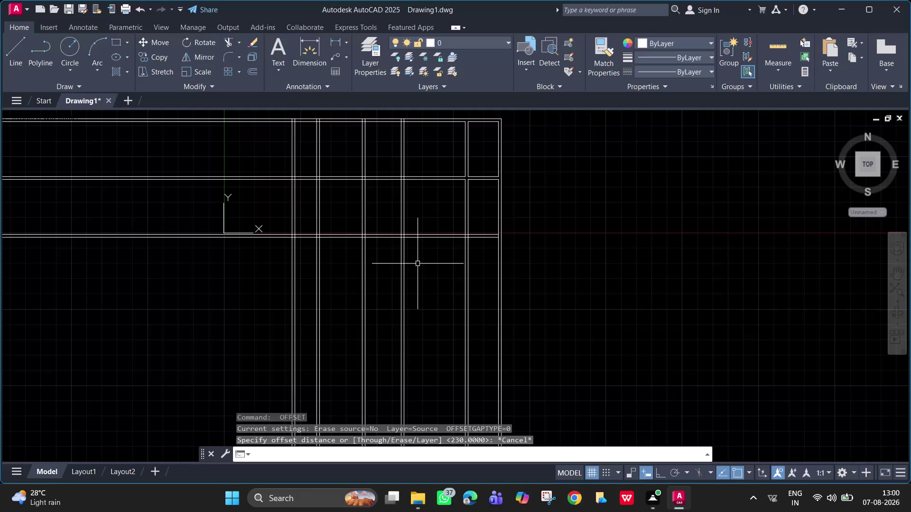
Open the QuickCalc palette with the QC alias and clear its display.
text(qc)
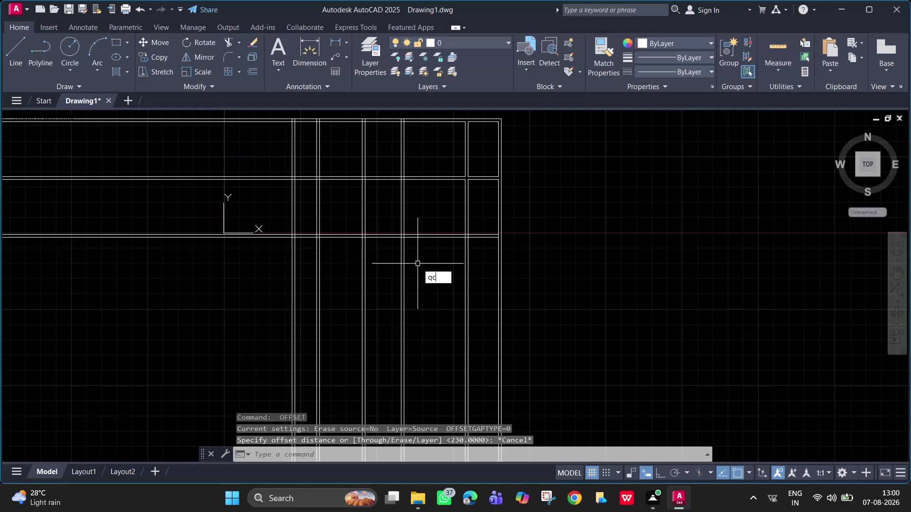
key(Return)
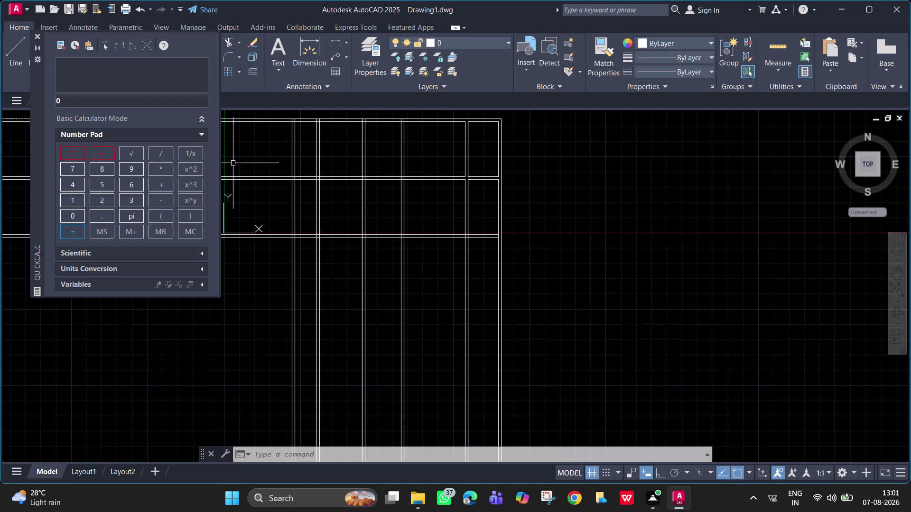
click(75, 154)
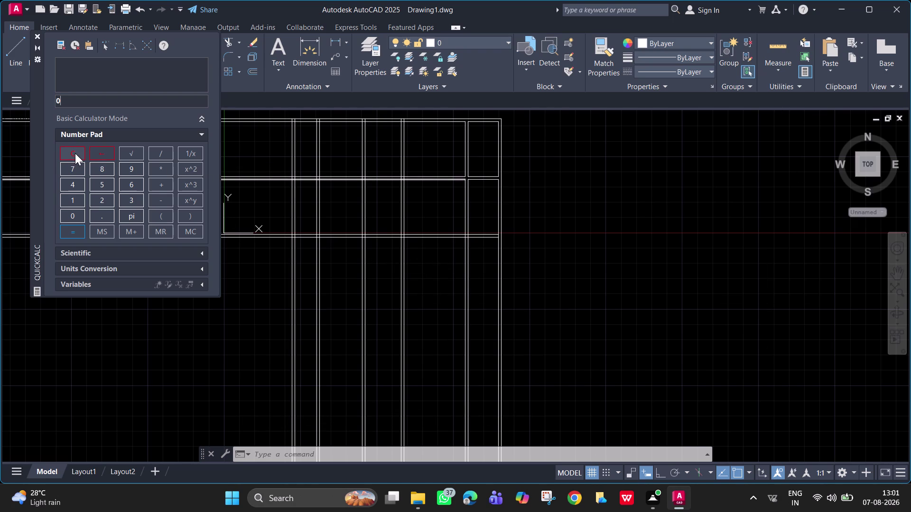
Compute 1650 + 3500 = 5150 in QuickCalc, then close the palette.
double_click(75, 153)
click(75, 153)
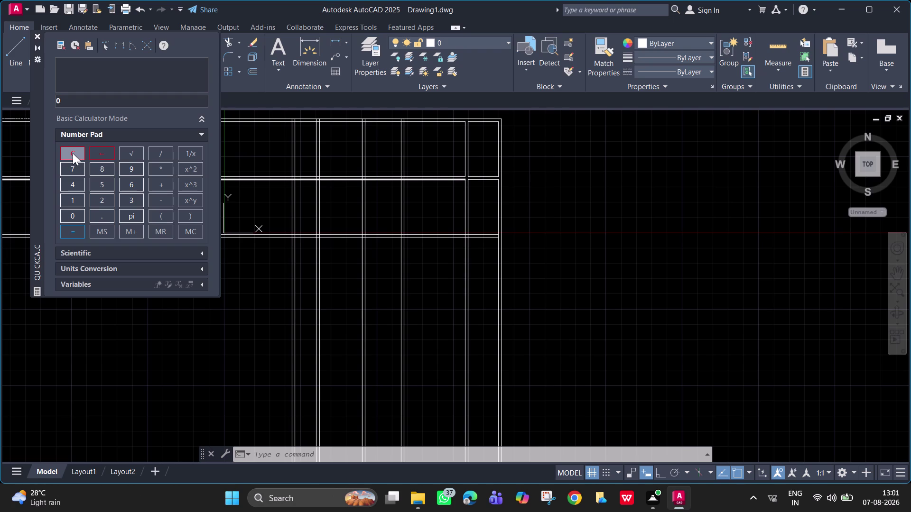
double_click(73, 153)
text(16650)
key(BackSpace)
key(BackSpace)
key(BackSpace)
text(50)
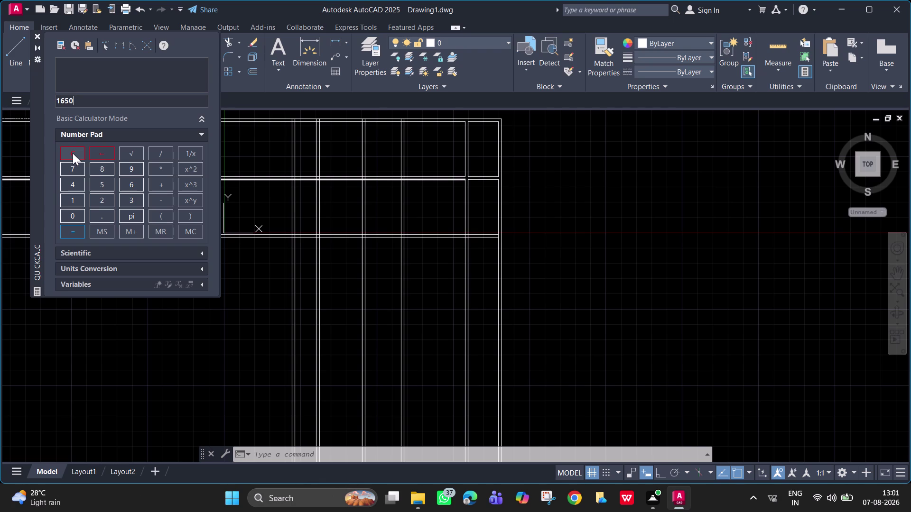
key(plus)
key(3)
text(500)
key(Return)
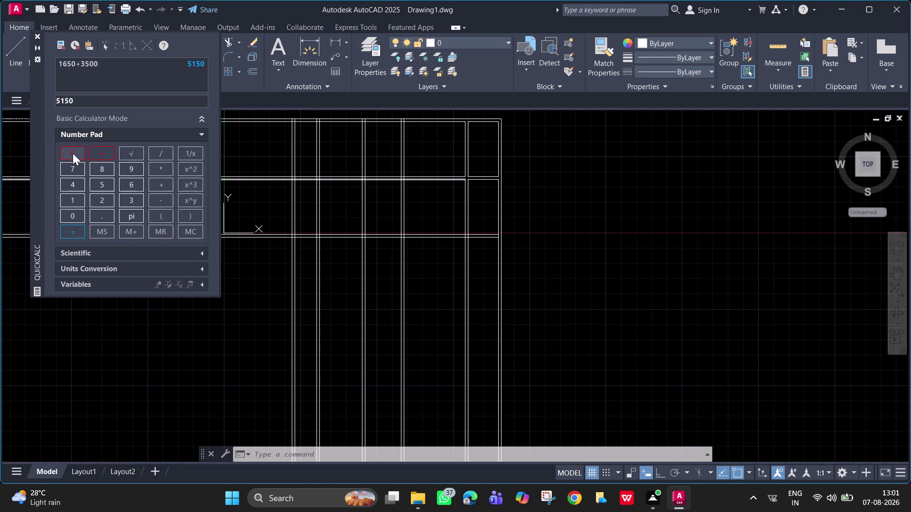
click(36, 37)
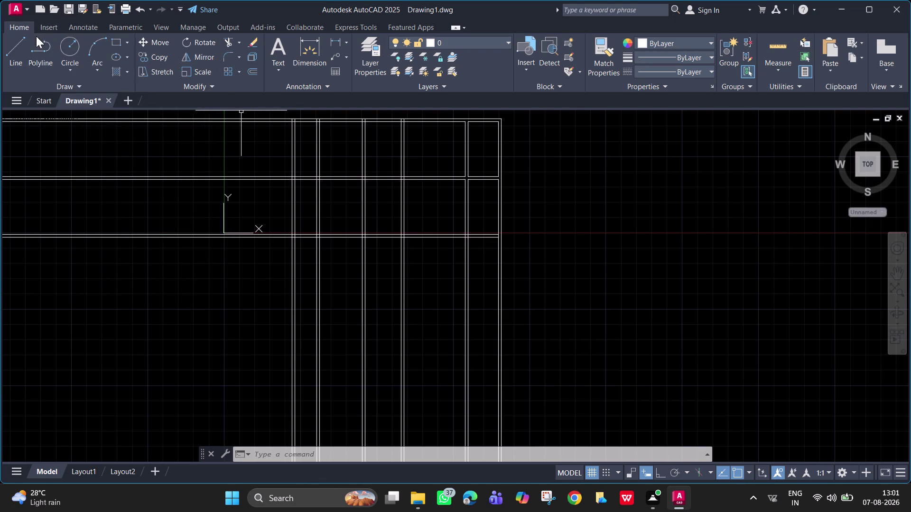
Offset the lower horizontal wall line 5150 downward.
key(o)
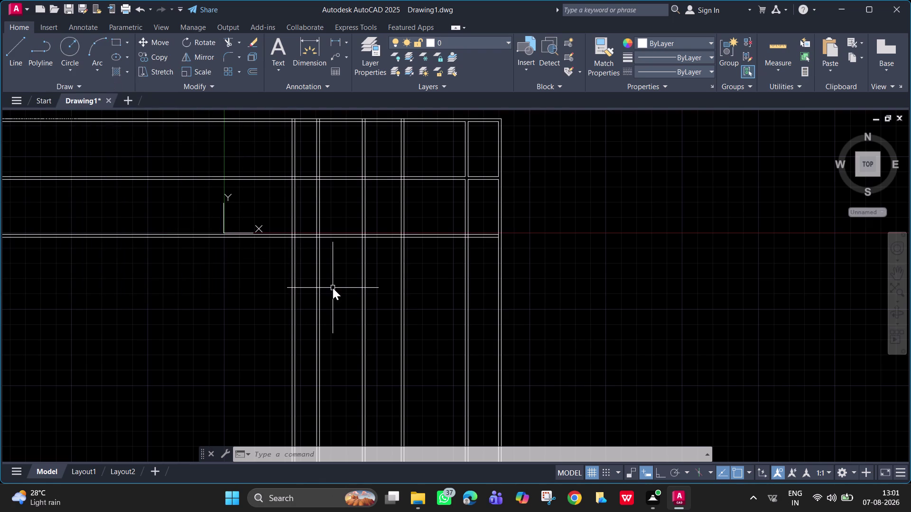
key(Return)
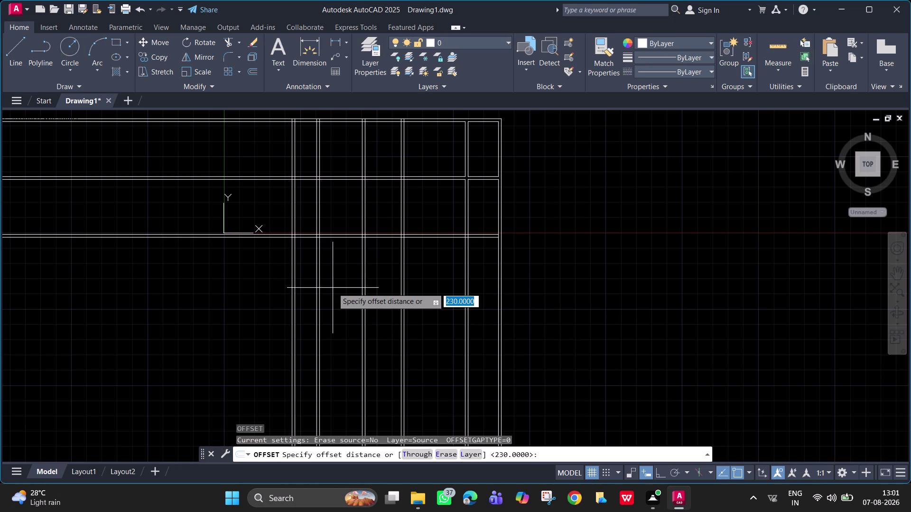
text(5150)
key(Return)
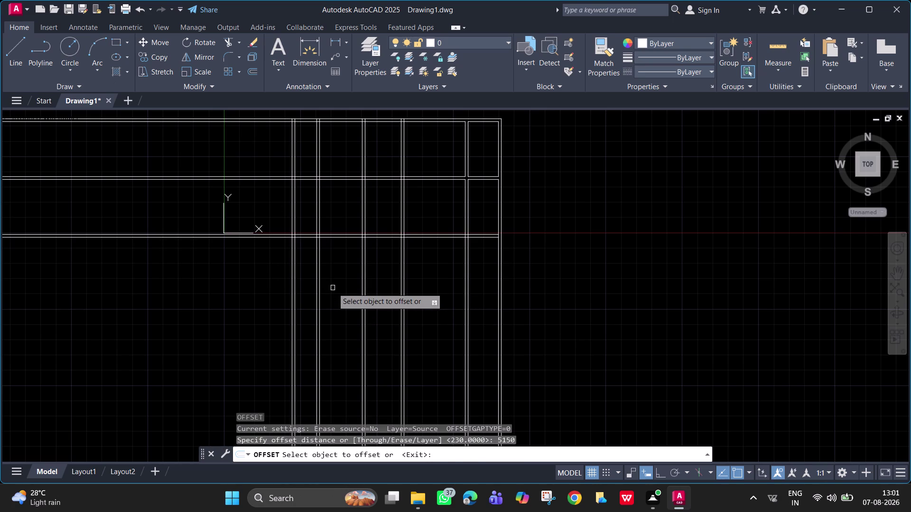
click(377, 237)
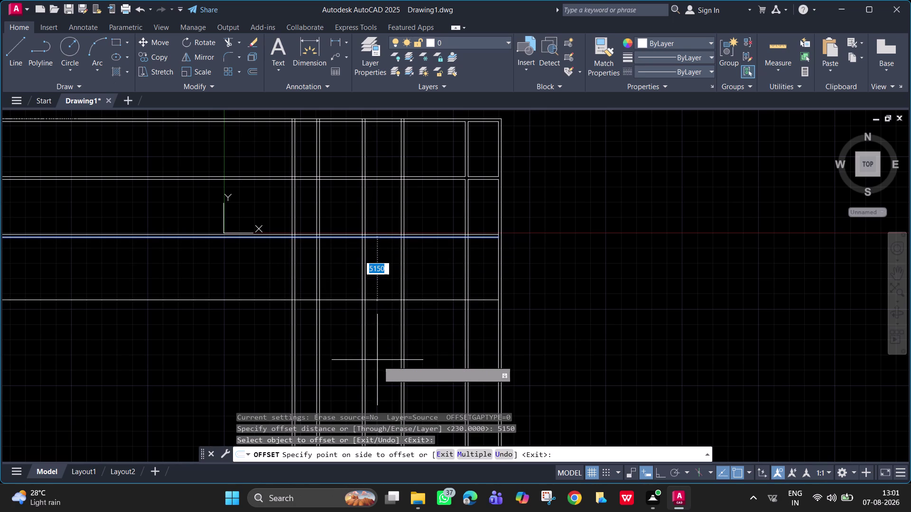
click(383, 361)
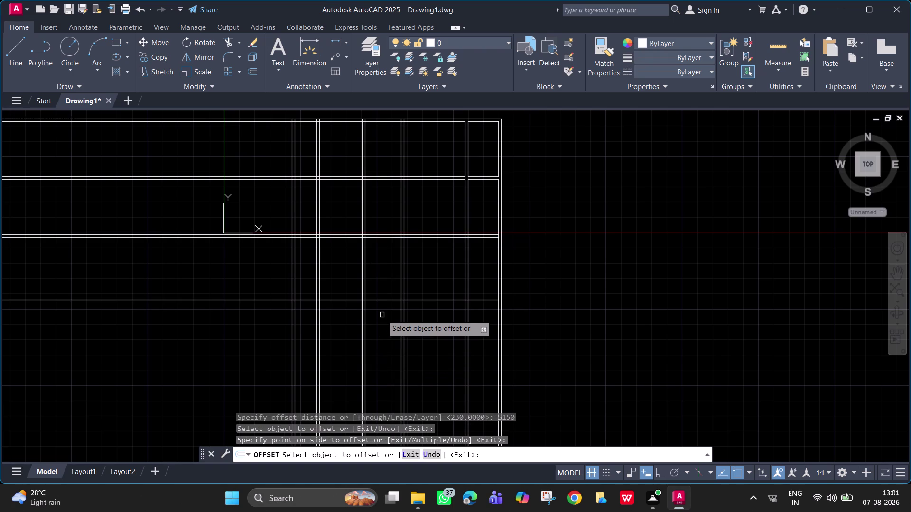
key(space)
Offset the new line 230 below it to form the wall thickness.
key(space)
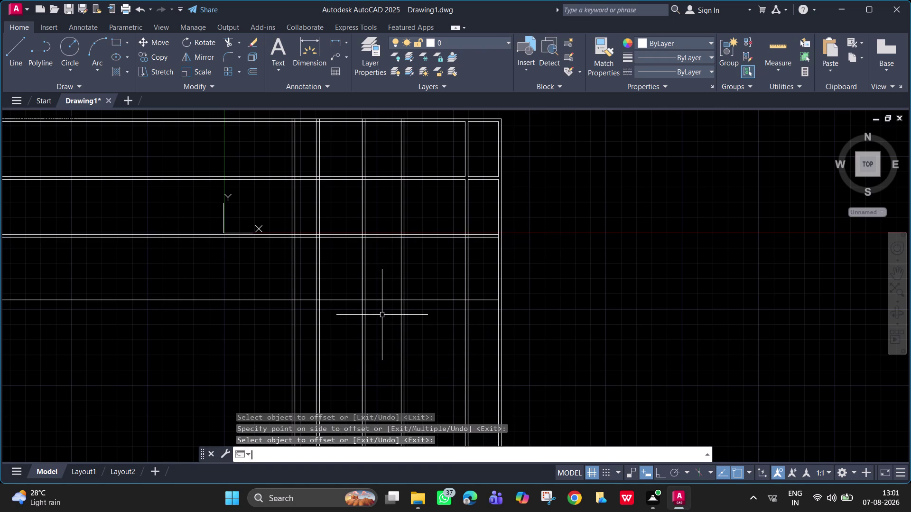
text(23)
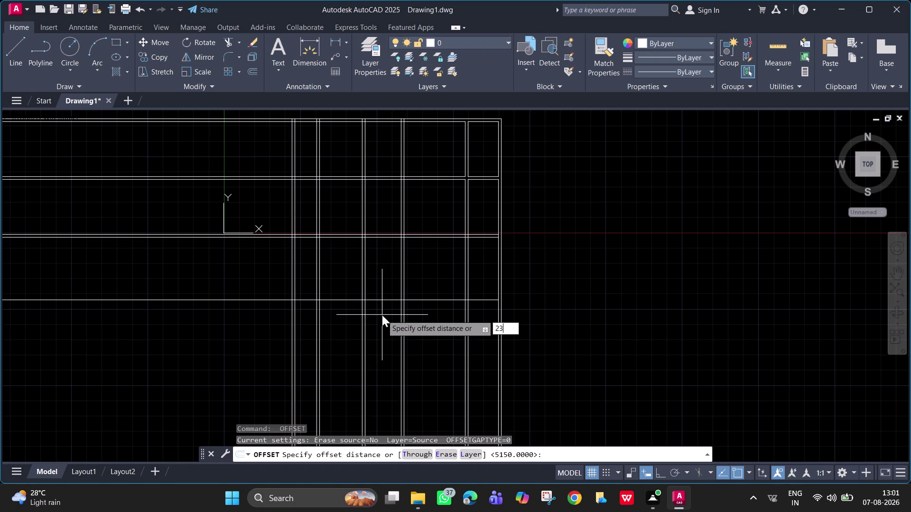
text(0)
key(Return)
click(385, 298)
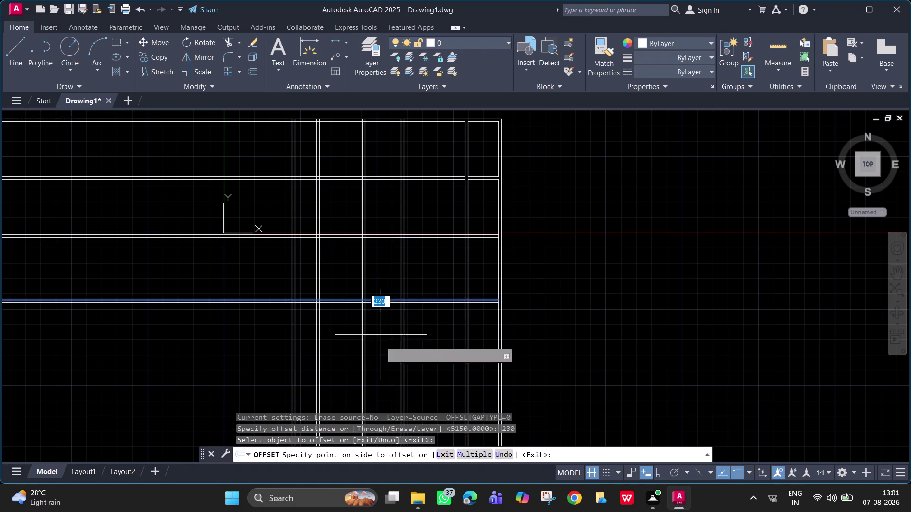
click(378, 363)
Pan to the new wall and attempt a fence trim across its lines.
scroll(up, 3)
scroll(down, 3)
middle_drag(397, 324, 394, 340)
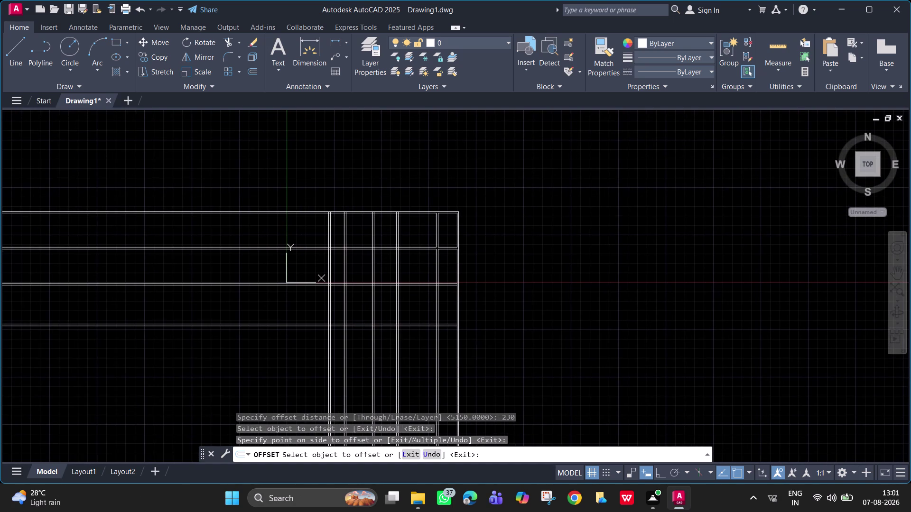
scroll(up, 3)
scroll(up, 3)
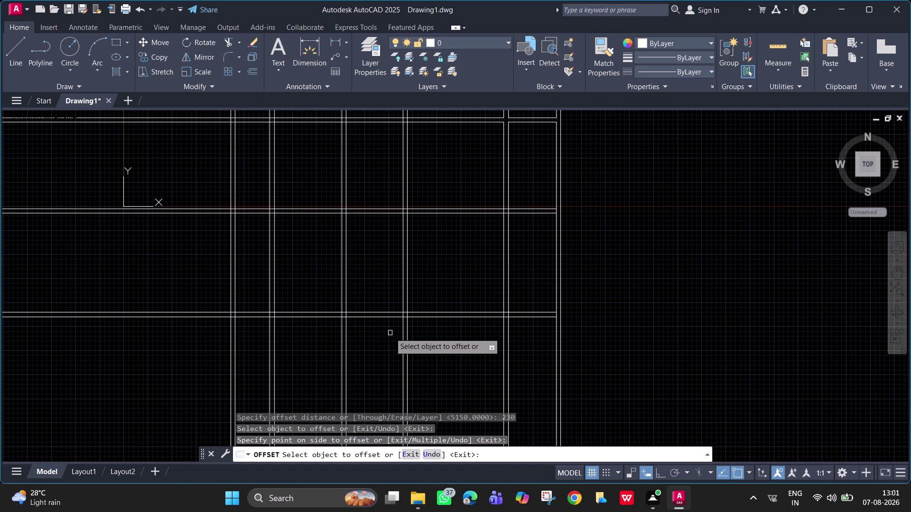
text(tr)
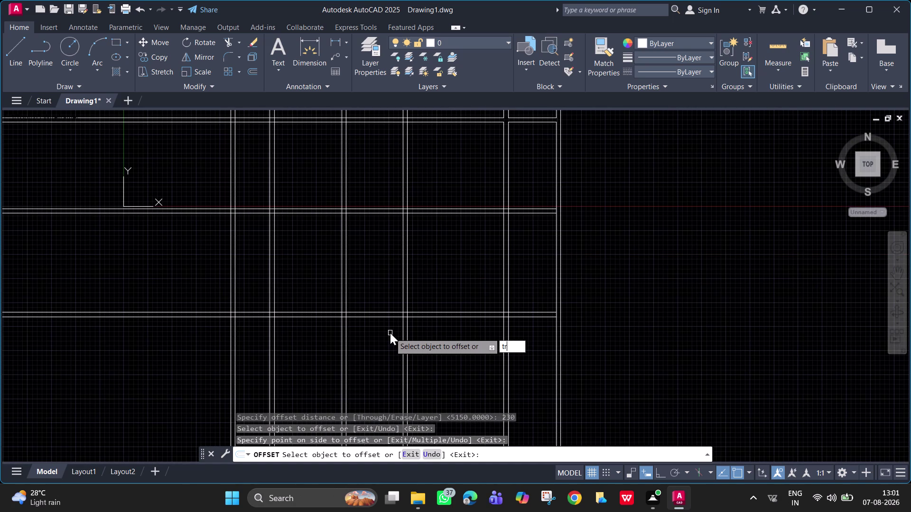
key(space)
drag(584, 359, 526, 359)
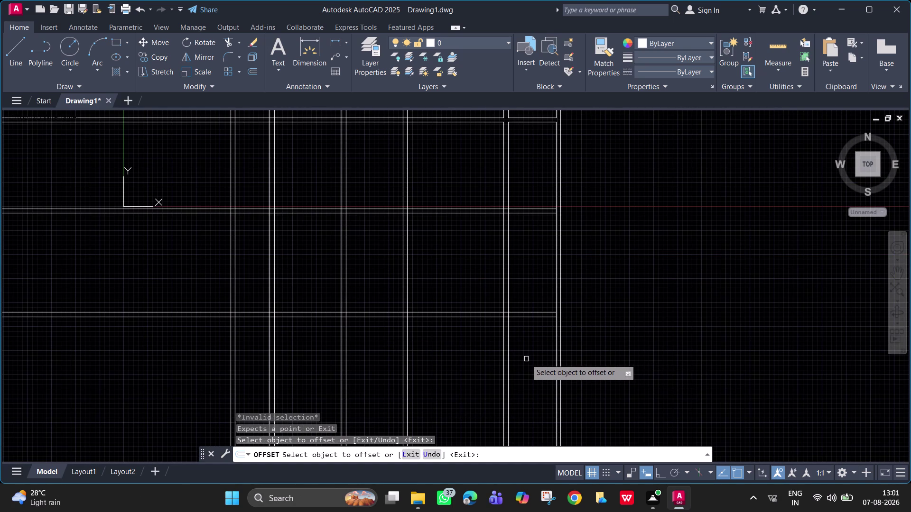
Cancel the offset, try a fence trim on the wall lines, and undo it.
key(Escape)
key(Escape)
text(tr)
key(space)
drag(589, 364, 618, 365)
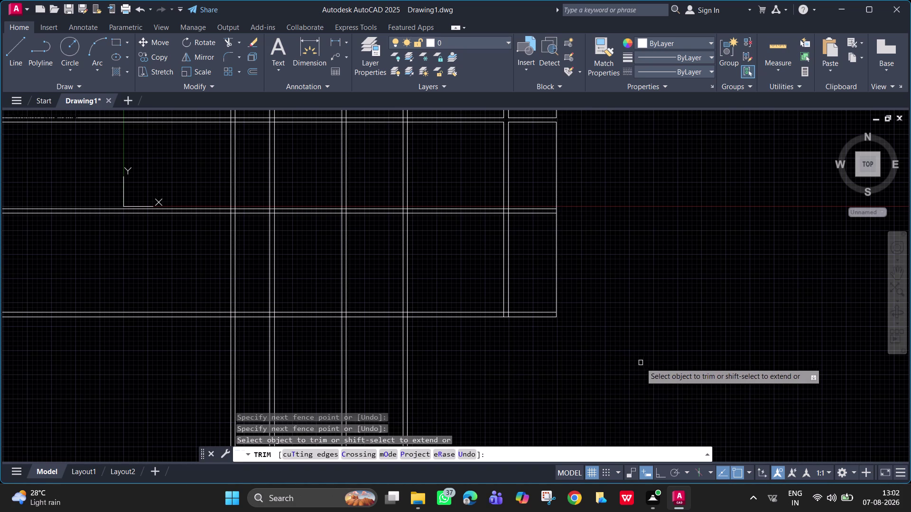
key(ctrl+z)
scroll(up, 3)
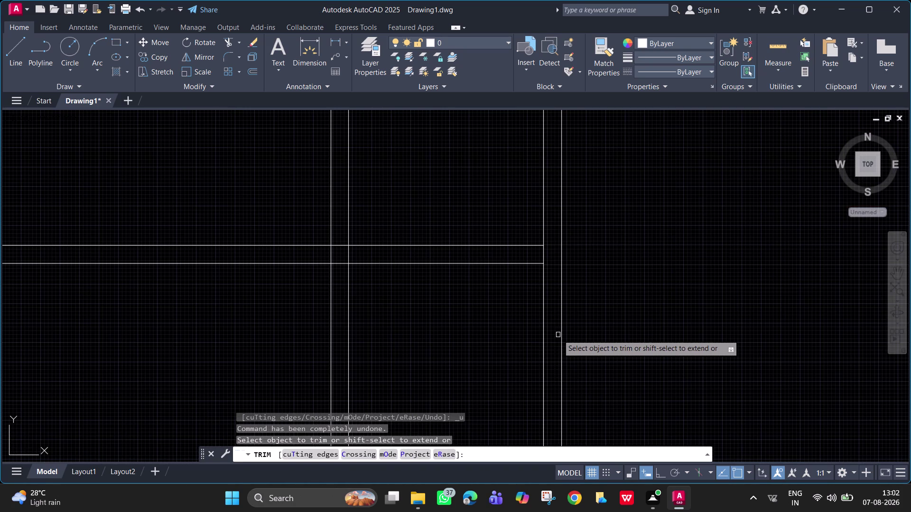
Extend a wall line to the outer right-hand wall of the grid.
key(Escape)
text(ex)
key(space)
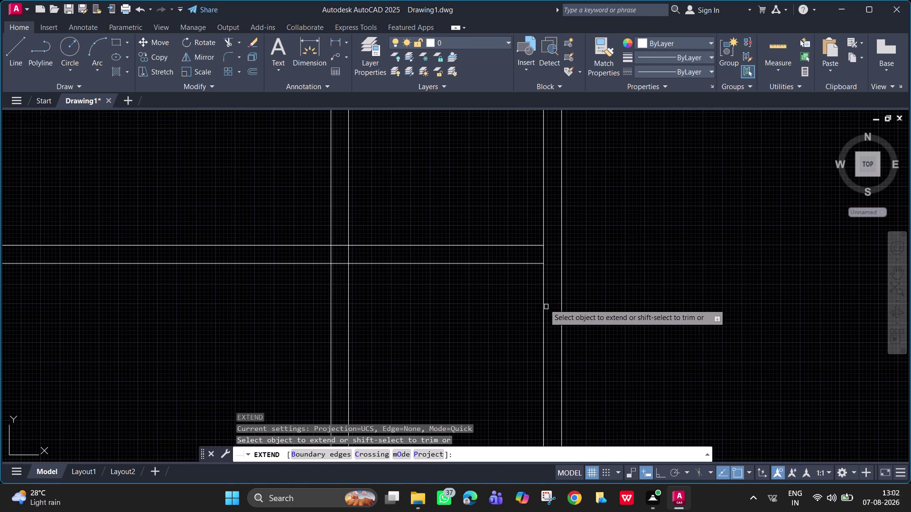
click(533, 263)
scroll(down, 3)
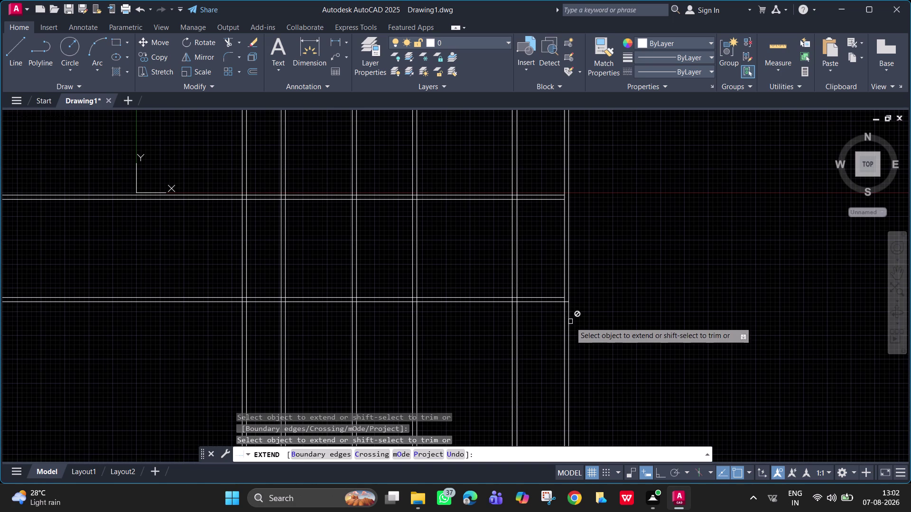
key(Escape)
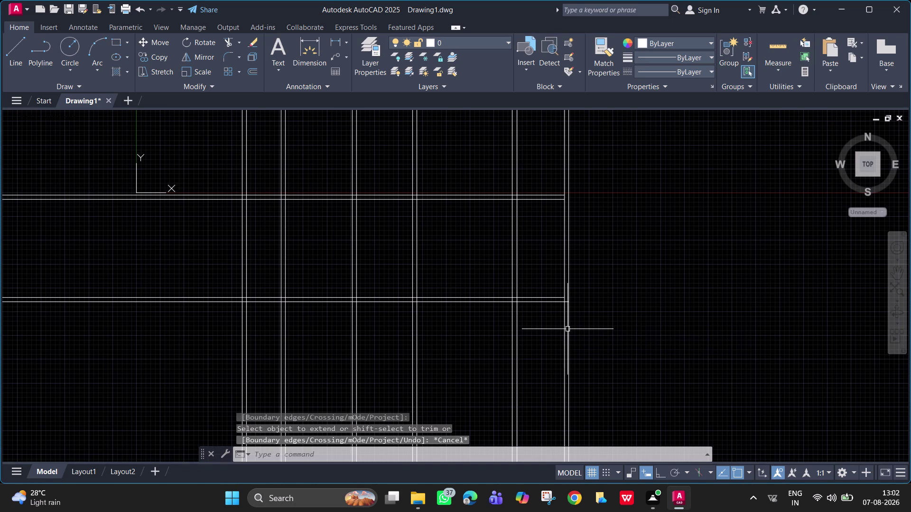
text(tr)
key(space)
Fence-trim the wall crossings along the new lower wall, panning toward the right side.
drag(587, 351, 563, 351)
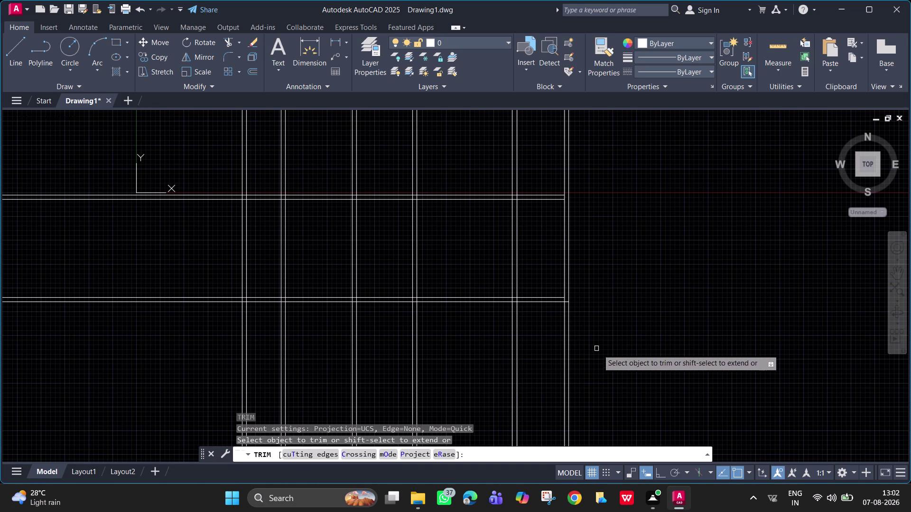
drag(602, 352, 209, 373)
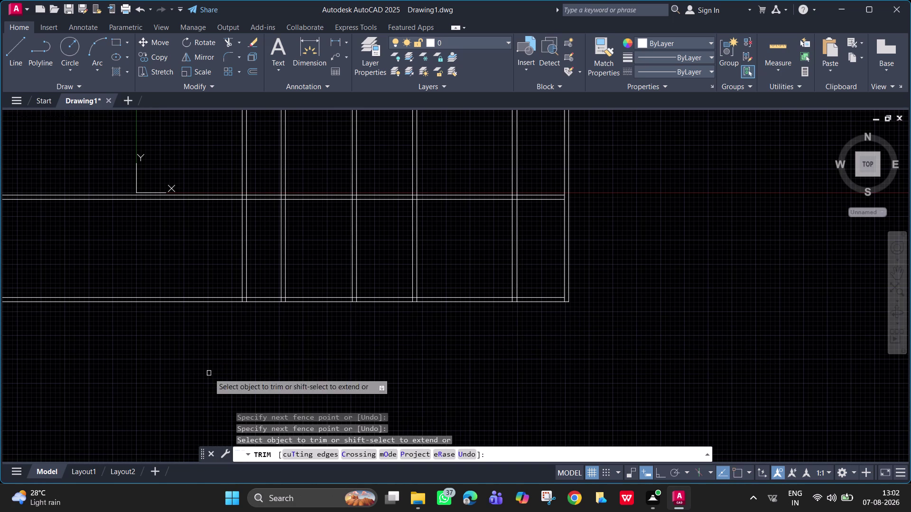
scroll(down, 3)
middle_drag(424, 235, 442, 291)
scroll(up, 3)
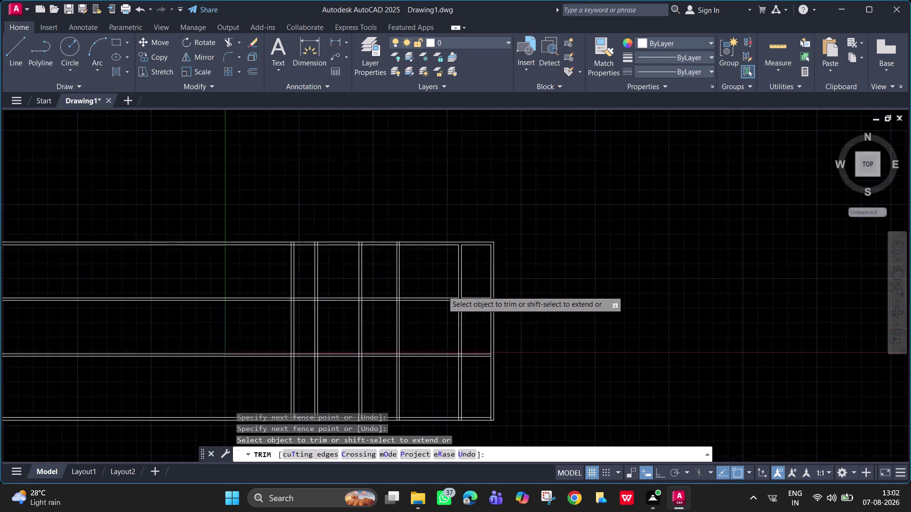
scroll(up, 3)
scroll(down, 3)
middle_drag(444, 296, 700, 200)
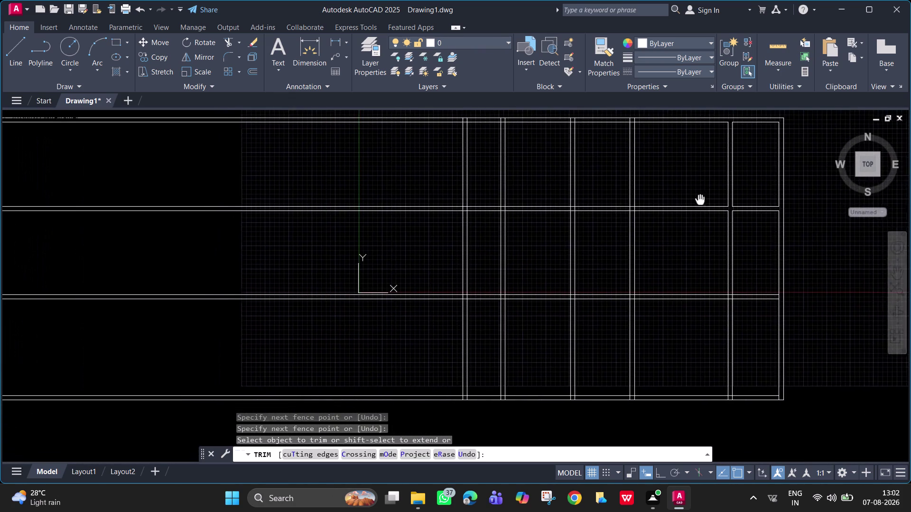
middle_drag(700, 200, 665, 202)
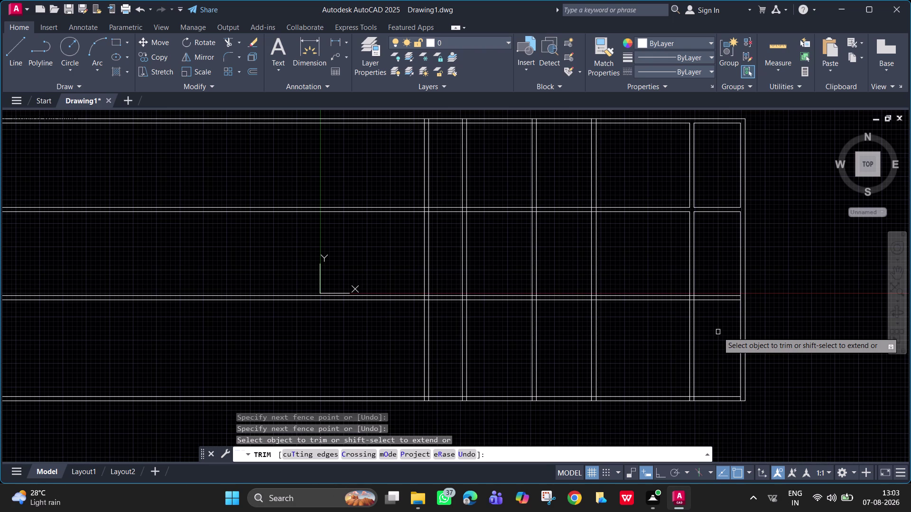
Remove the lower right rooms' inner walls and trim stubs along the bottom wall.
drag(718, 332, 443, 319)
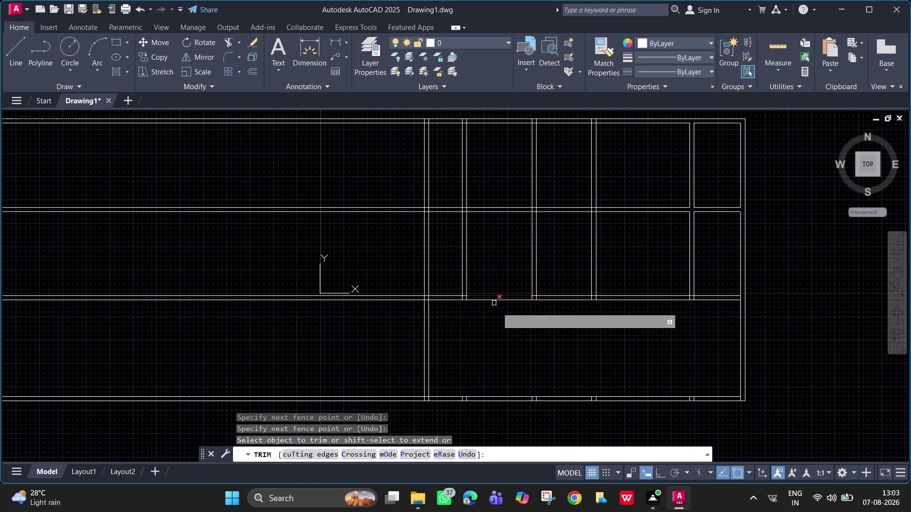
scroll(up, 3)
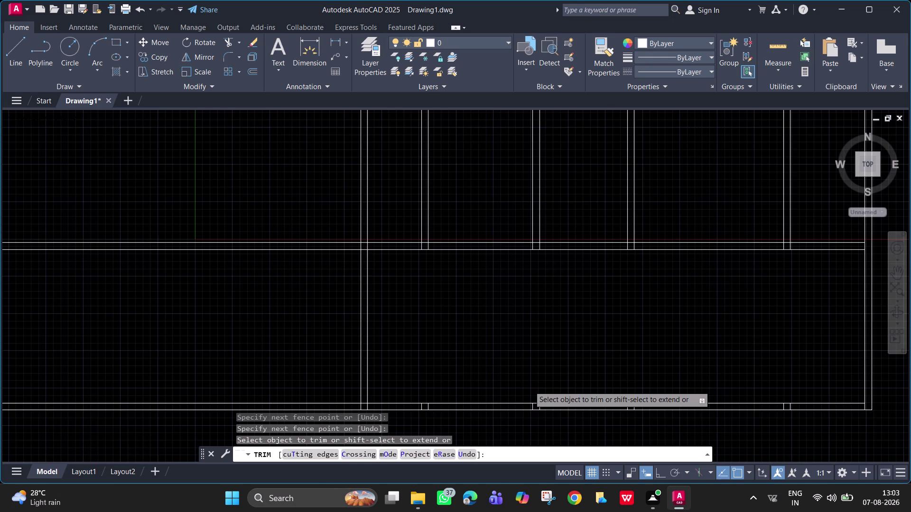
middle_drag(528, 386, 481, 257)
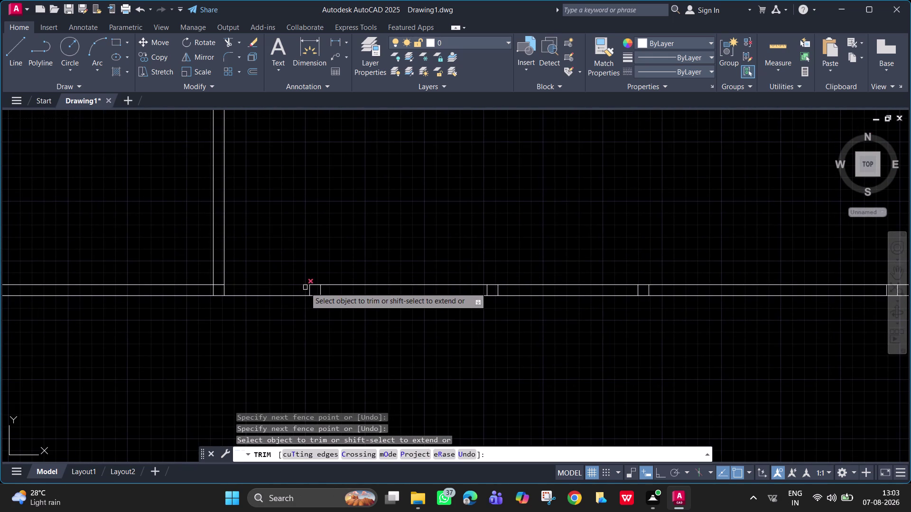
drag(305, 290, 351, 292)
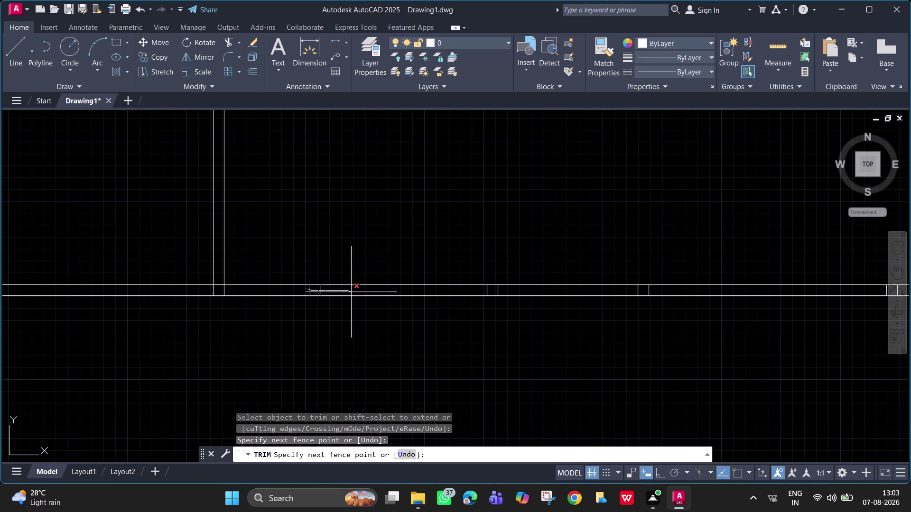
drag(351, 292, 510, 292)
drag(633, 293, 636, 293)
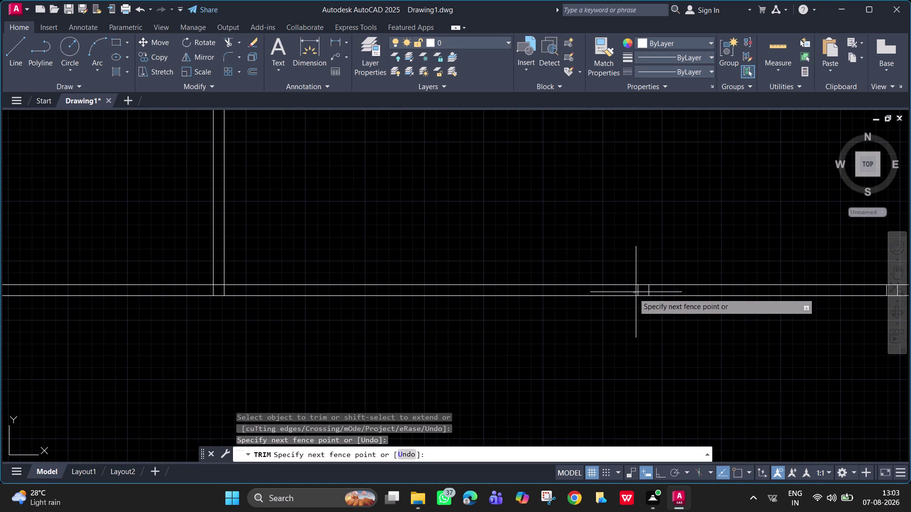
drag(636, 292, 656, 289)
Trim the remaining wall stubs near the bottom right corner.
scroll(down, 3)
middle_drag(663, 244, 396, 244)
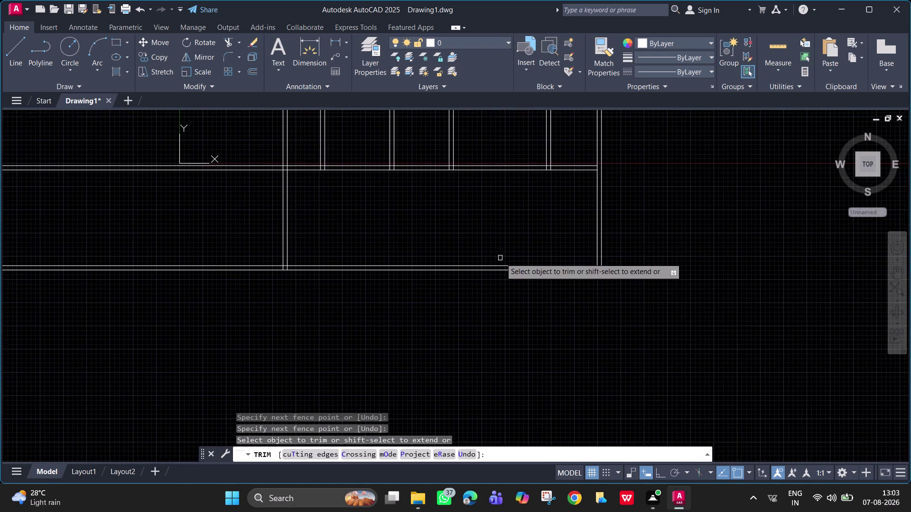
scroll(up, 3)
drag(697, 296, 679, 295)
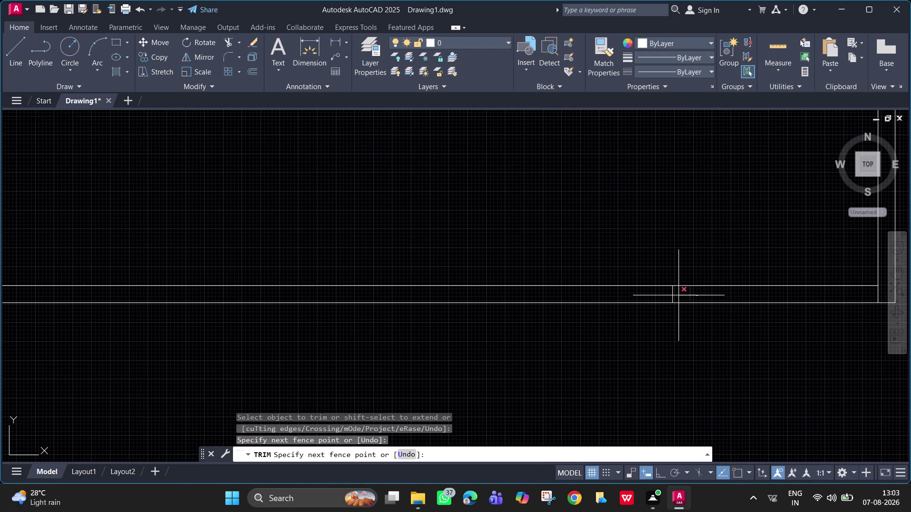
drag(679, 296, 655, 296)
Pan back over the right-hand rooms and end the trim.
scroll(down, 3)
middle_drag(519, 171, 526, 306)
scroll(up, 3)
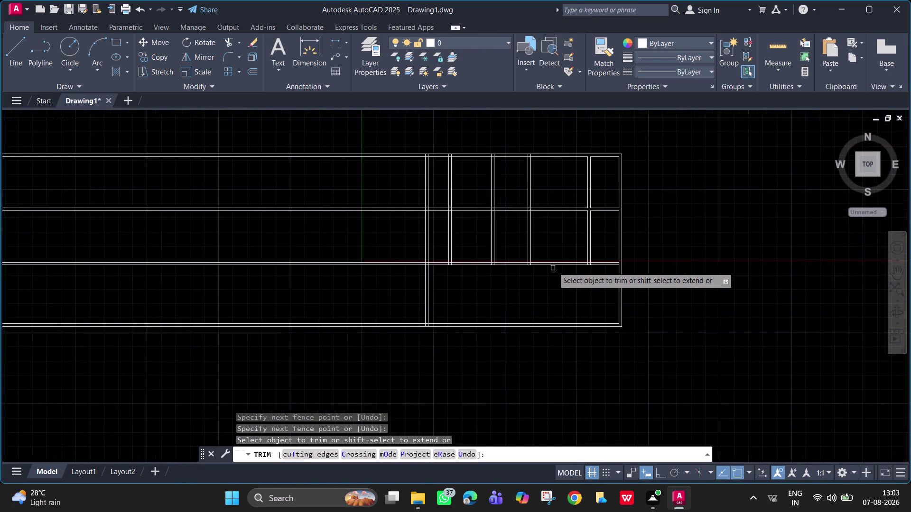
scroll(up, 3)
middle_drag(553, 272, 530, 433)
middle_drag(572, 271, 522, 287)
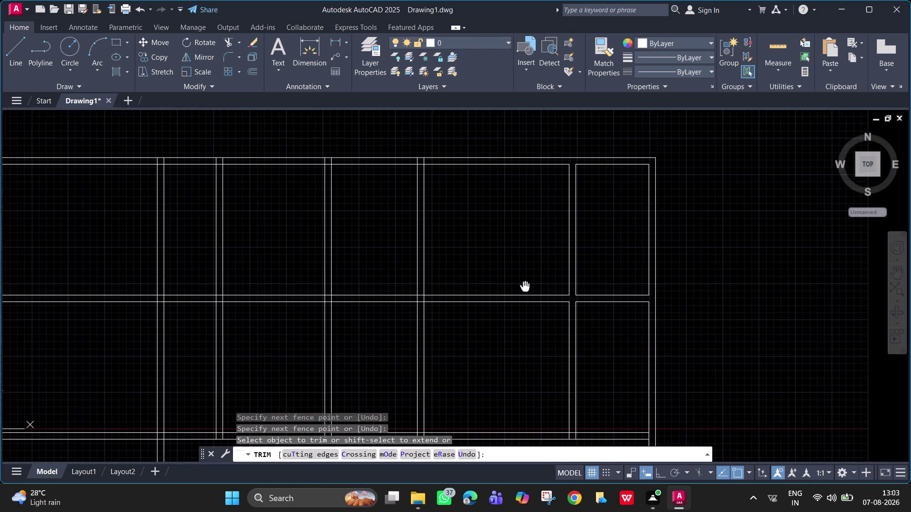
middle_drag(521, 287, 506, 286)
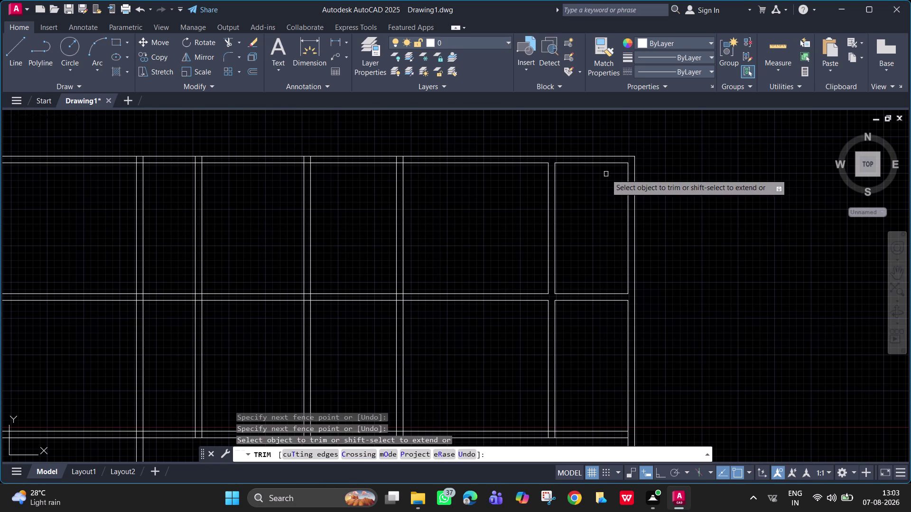
key(space)
key(space)
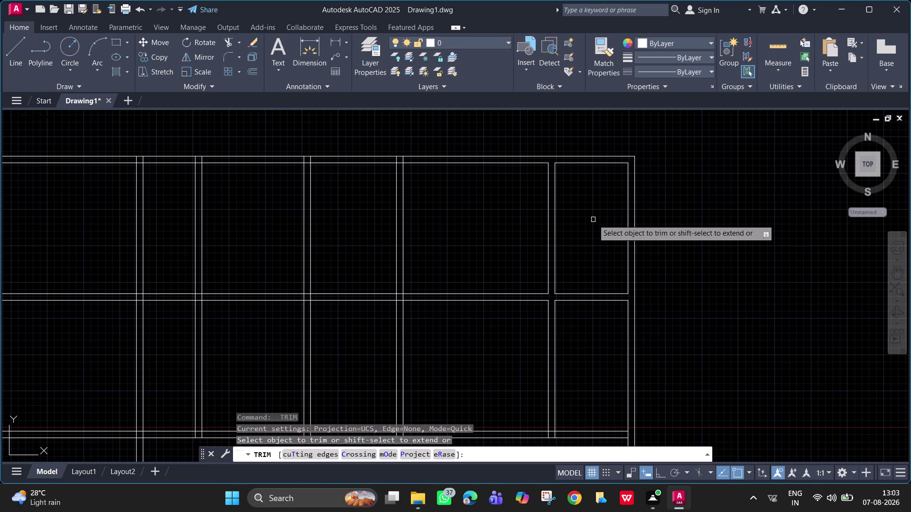
key(Escape)
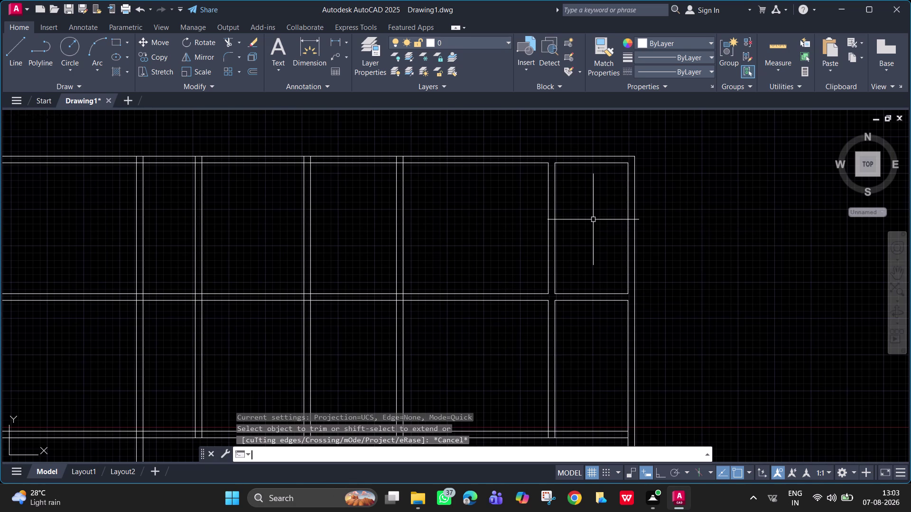
key(o)
key(Return)
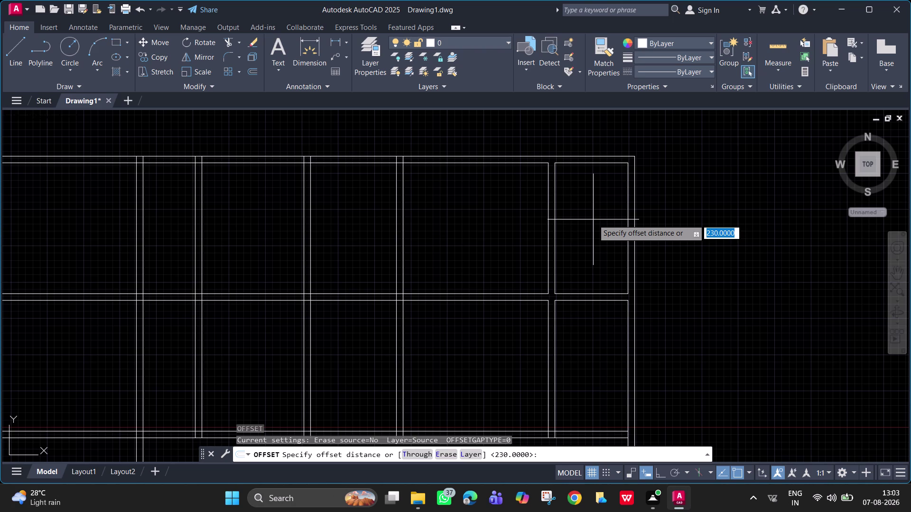